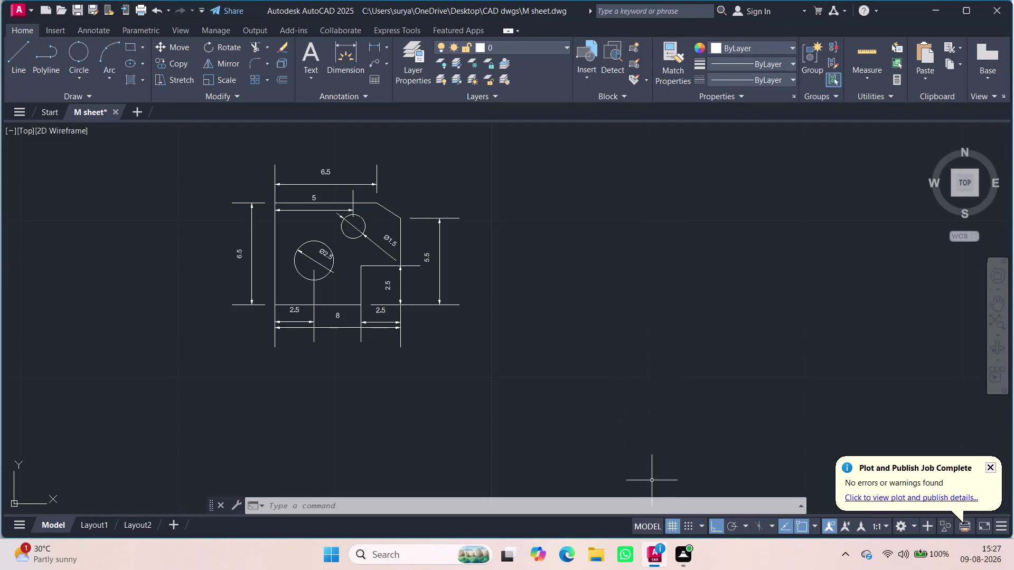
Close the 'Plot and Publish Job Complete' balloon reporting no errors.
click(989, 467)
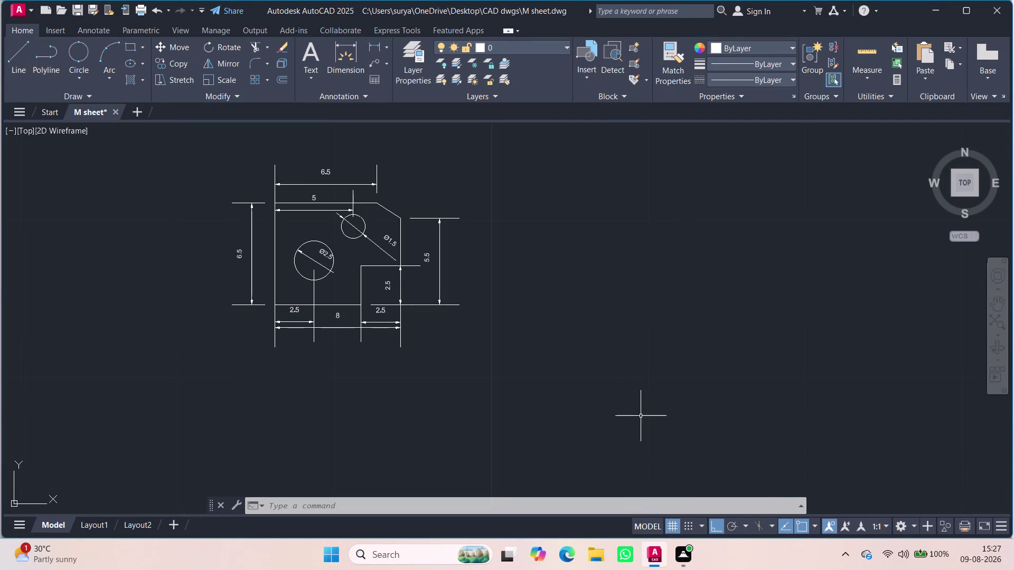